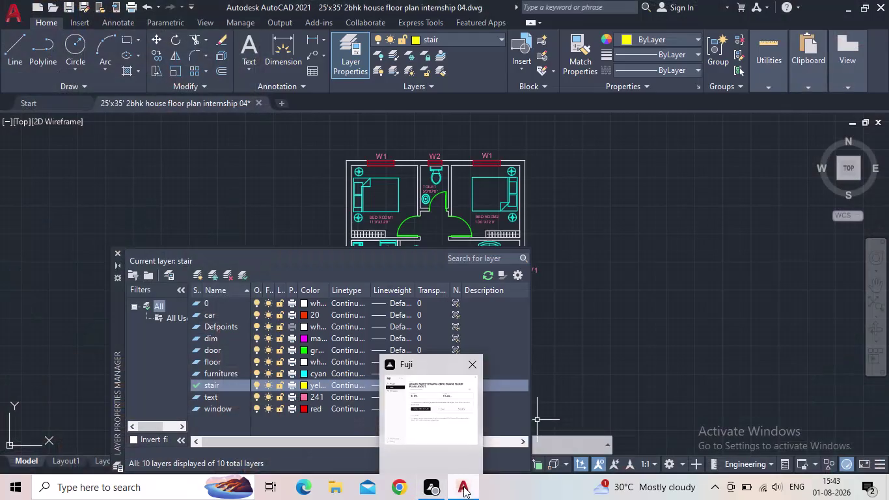
click(462, 489)
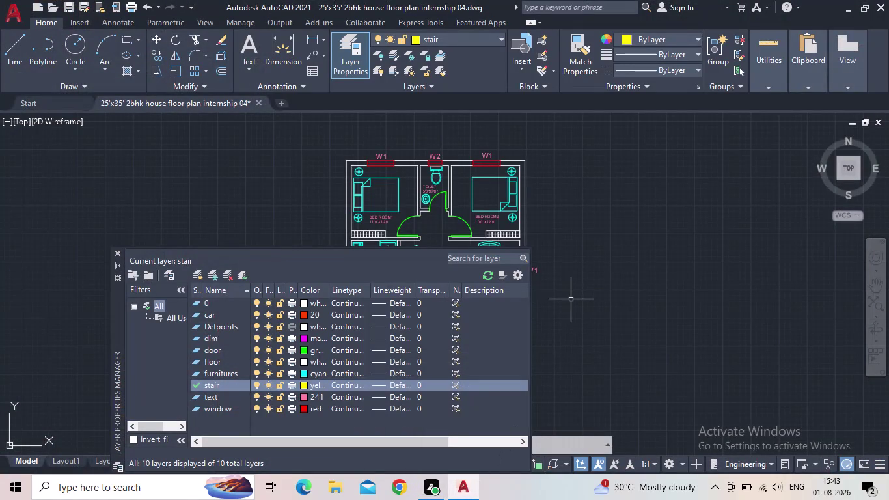